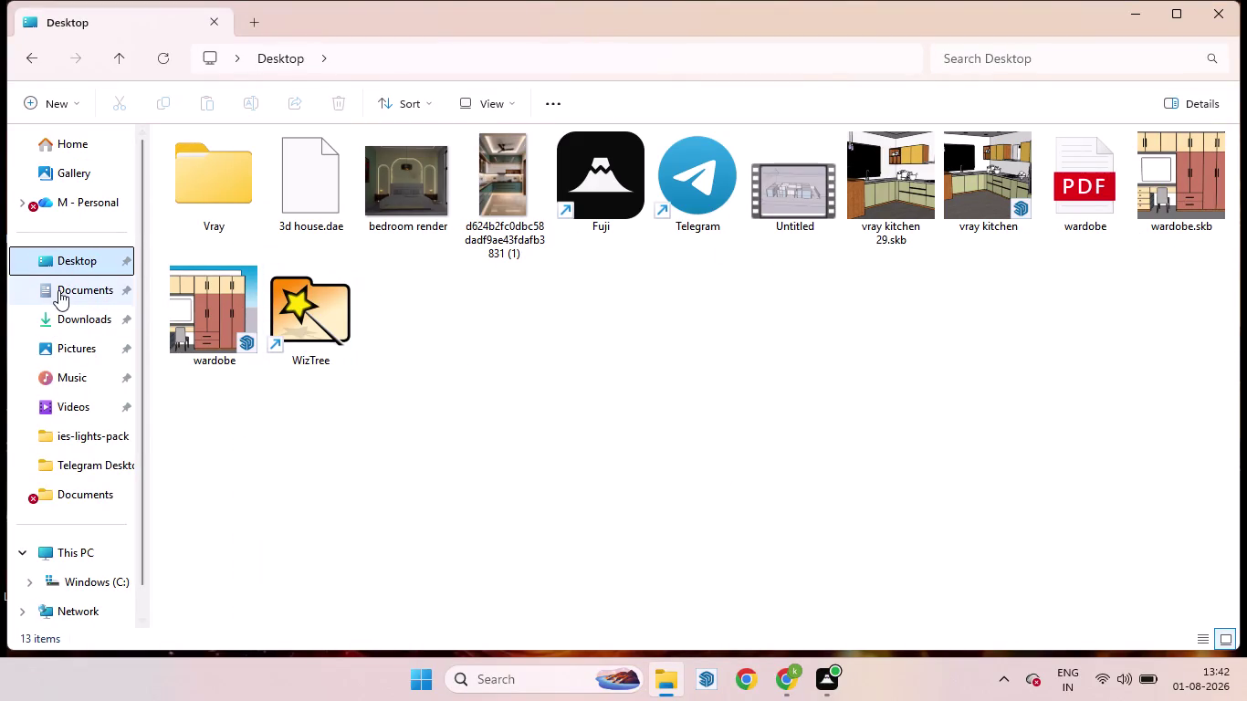
Check Desktop and Downloads, then open the 'tv render' PDF from Home's recent files.
click(59, 290)
click(65, 321)
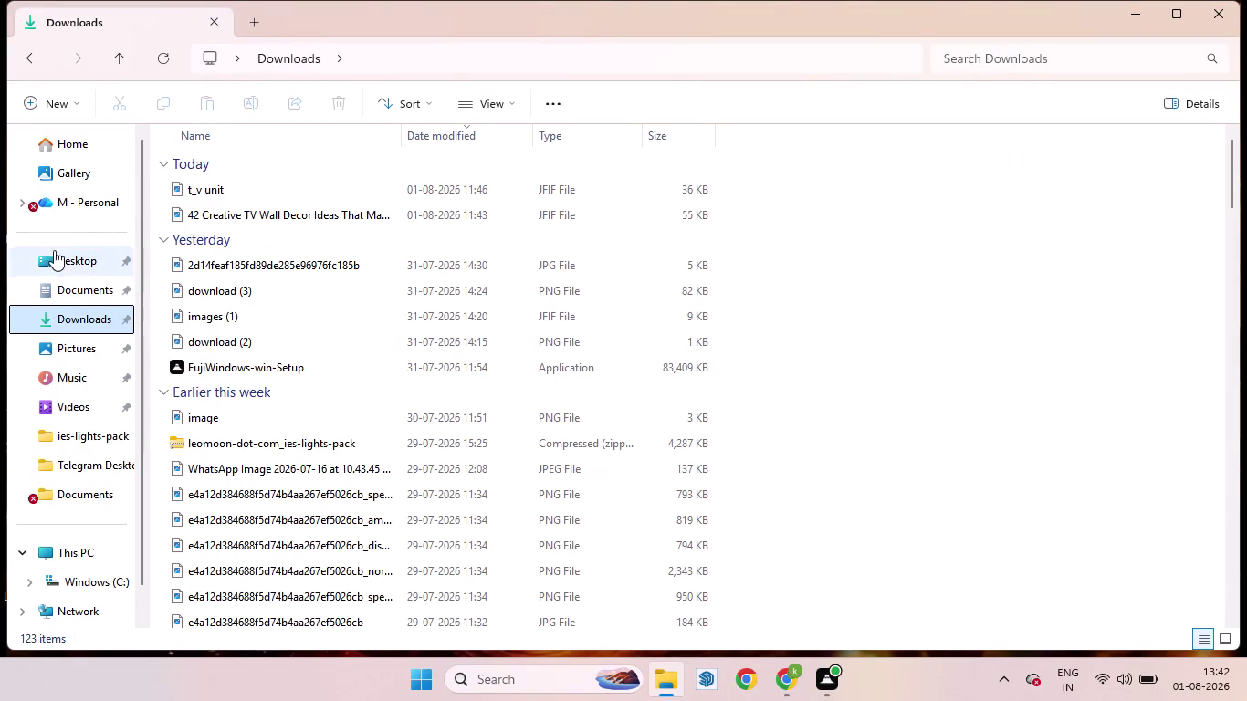
click(75, 195)
click(81, 139)
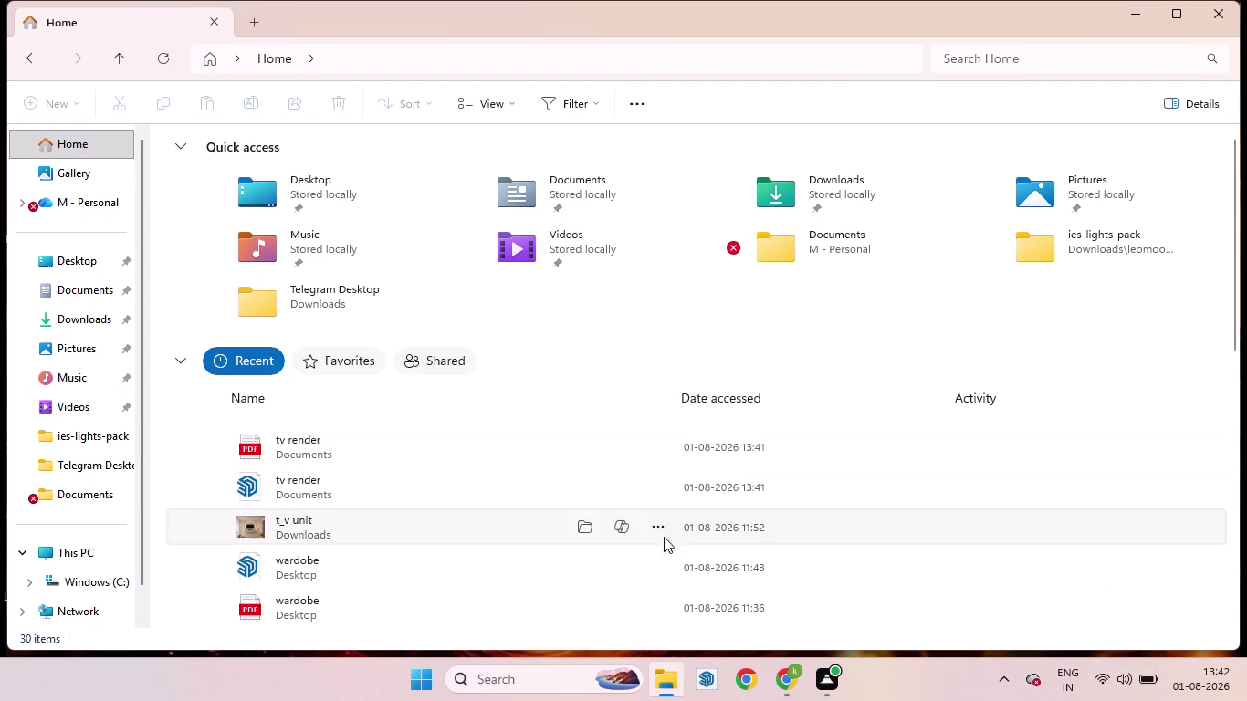
double_click(351, 440)
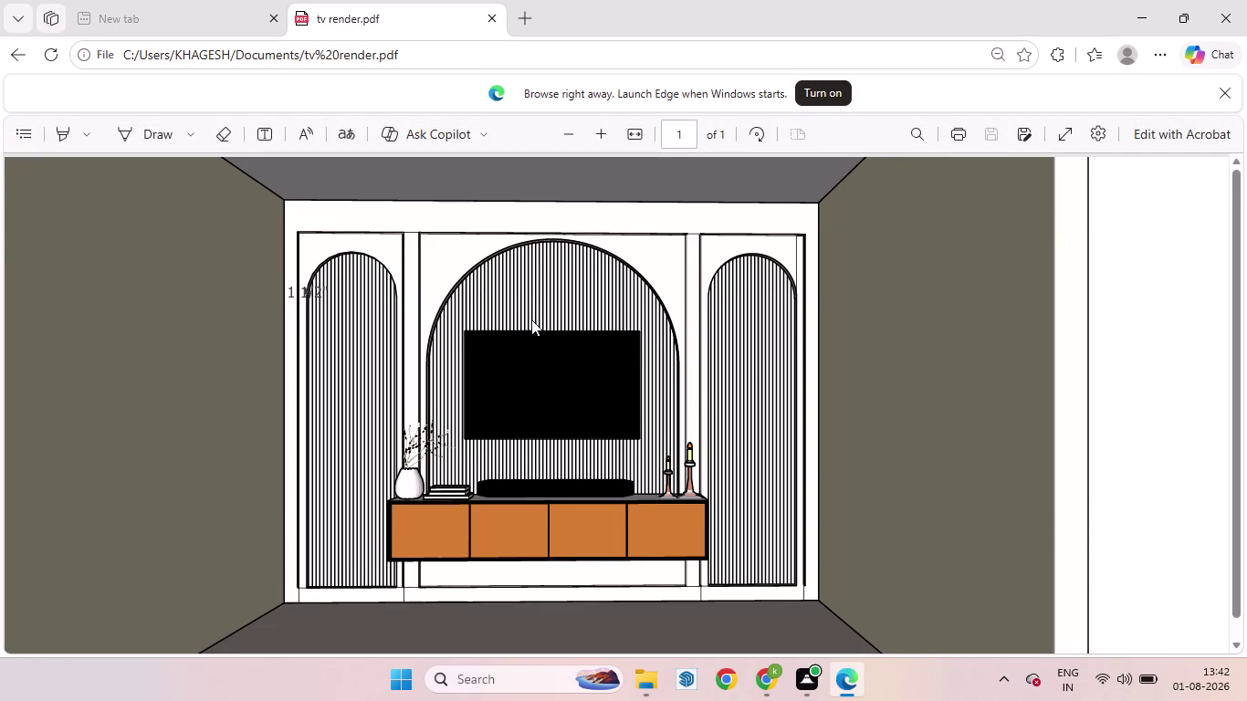
scroll(down, 3)
scroll(up, 3)
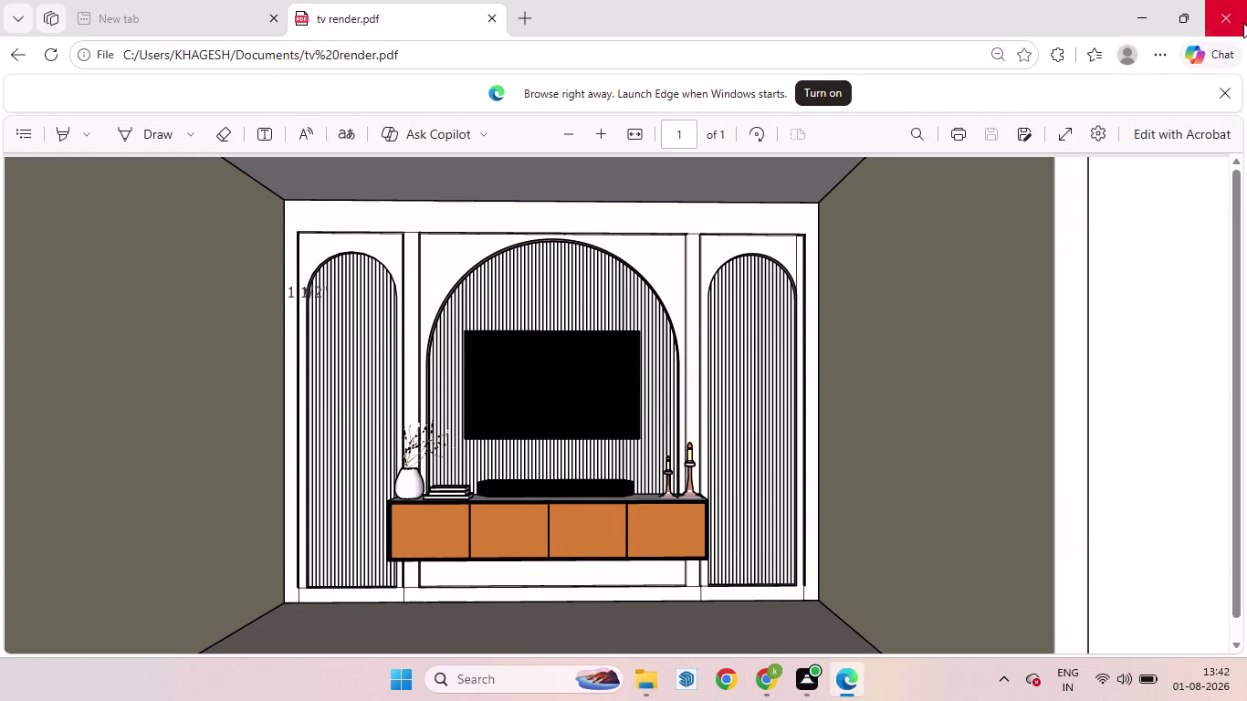
click(1237, 23)
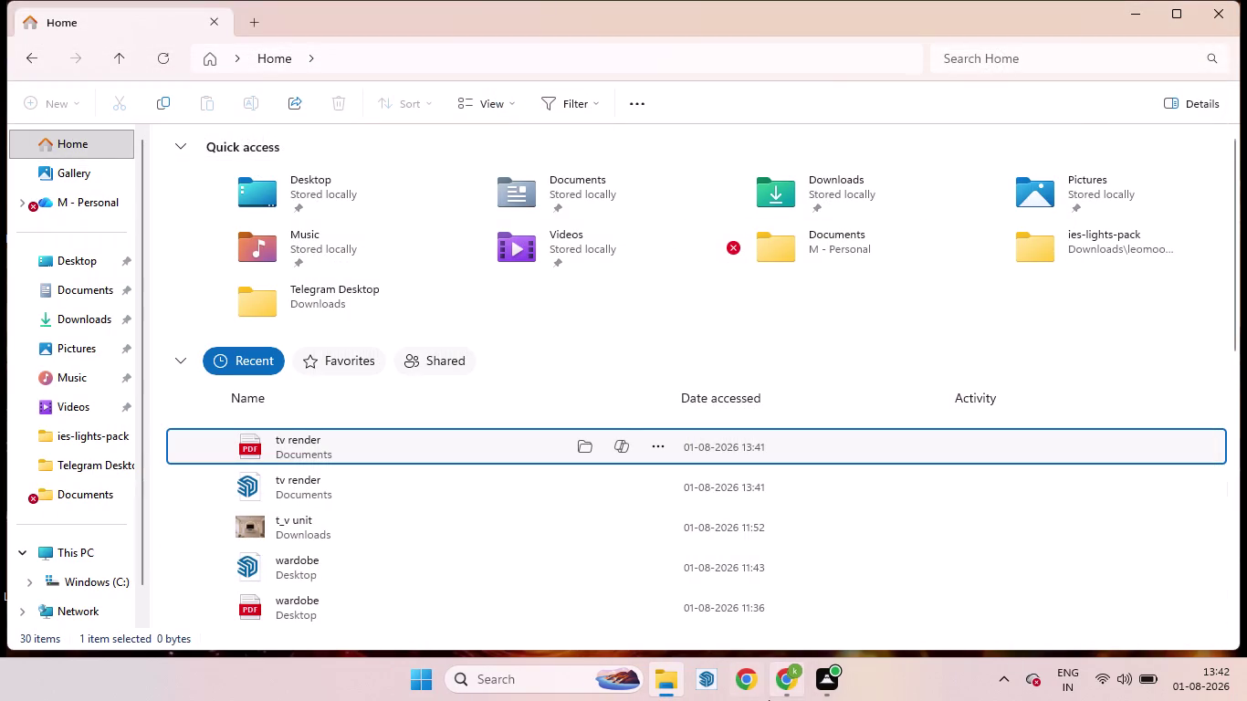